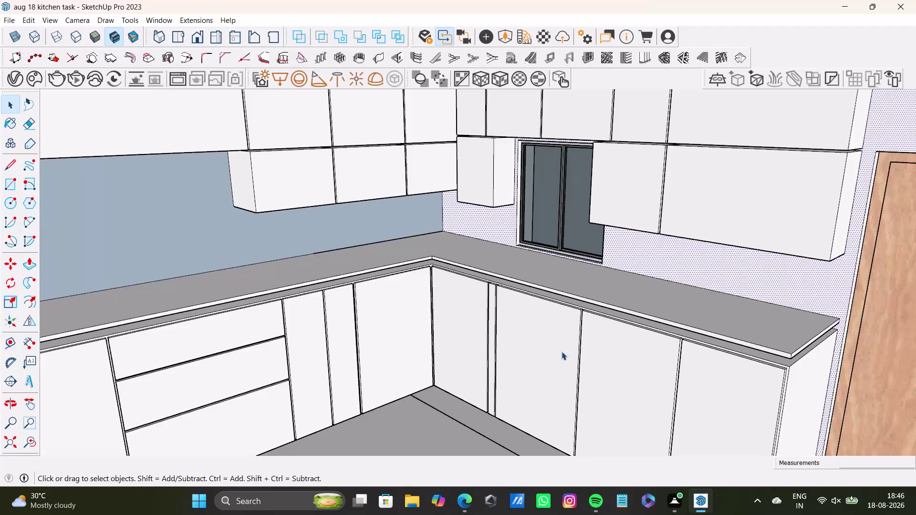
Zoom to fit, then orbit around the L-shaped kitchen to the right counter end near the door.
scroll(down, 3)
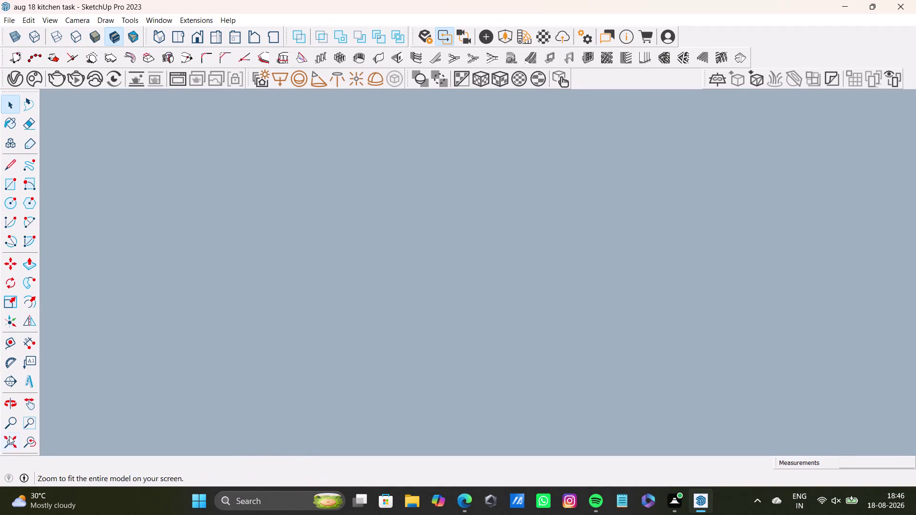
click(7, 438)
scroll(down, 3)
middle_drag(592, 277, 482, 421)
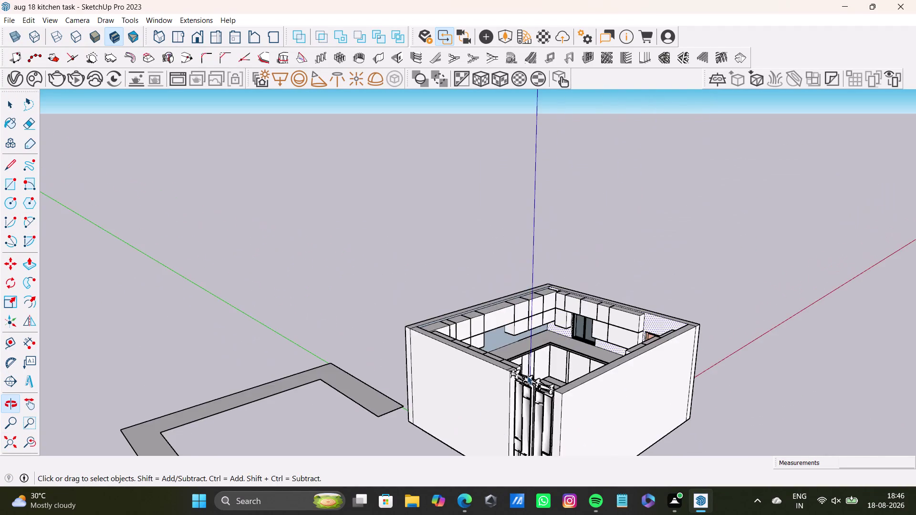
middle_drag(528, 376, 523, 489)
scroll(up, 3)
scroll(down, 3)
scroll(up, 3)
middle_drag(546, 344, 436, 319)
middle_drag(499, 320, 403, 356)
scroll(down, 3)
middle_drag(409, 342, 409, 342)
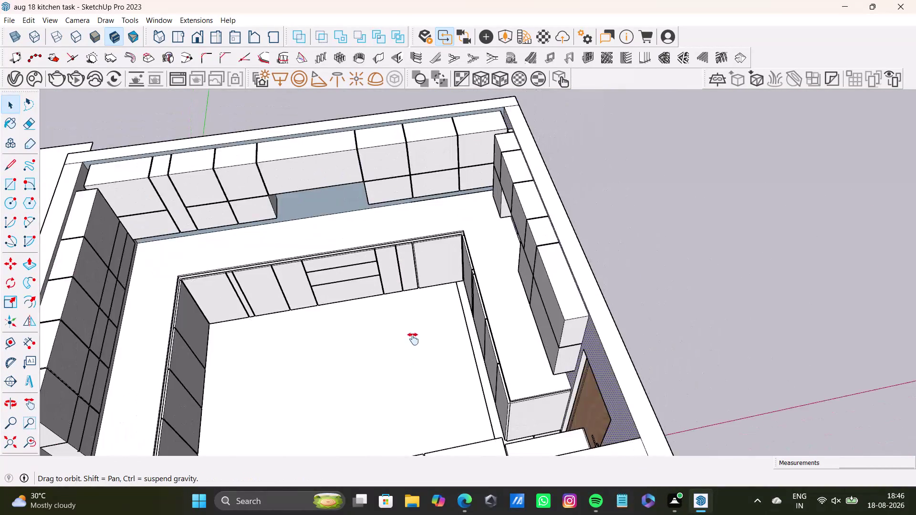
middle_drag(409, 342, 528, 338)
middle_drag(524, 338, 260, 261)
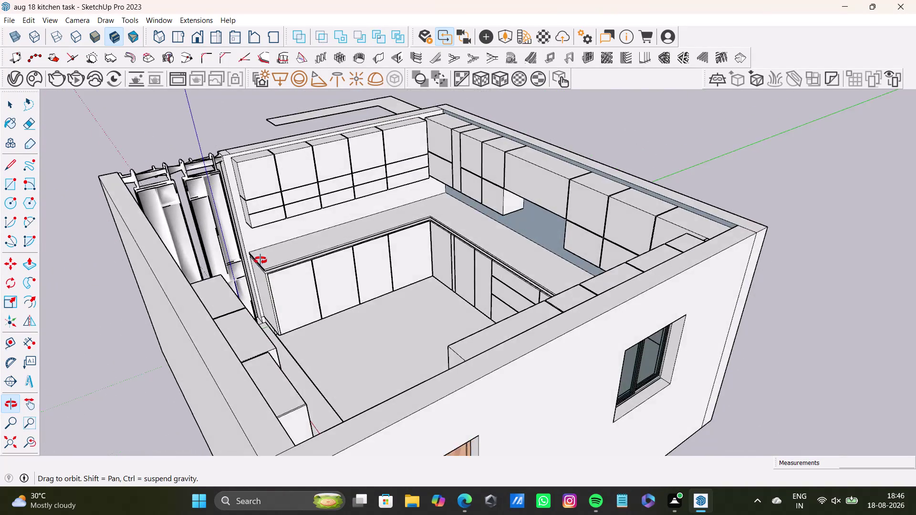
middle_drag(261, 260, 575, 388)
scroll(down, 3)
middle_drag(584, 371, 530, 381)
scroll(up, 3)
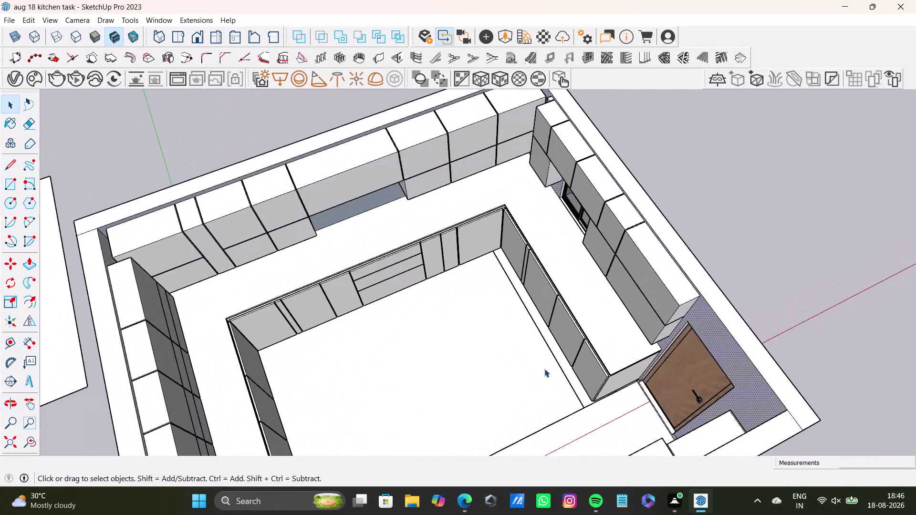
middle_drag(545, 369, 518, 381)
scroll(up, 3)
middle_drag(580, 356, 601, 281)
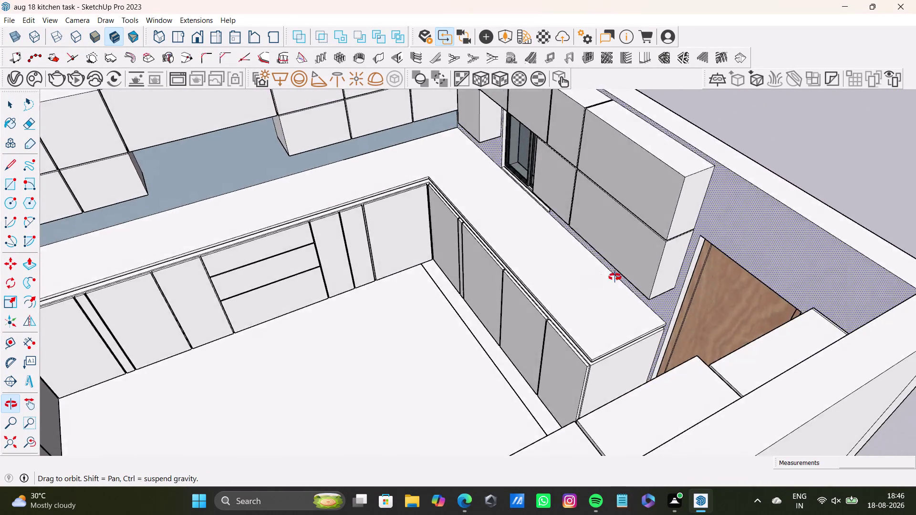
middle_drag(601, 281, 635, 272)
scroll(up, 3)
middle_drag(608, 325, 564, 338)
middle_drag(626, 299, 674, 270)
scroll(up, 3)
Select the right-run countertop slab and move its front corner onto the cabinet's top front corner.
double_click(625, 281)
scroll(up, 3)
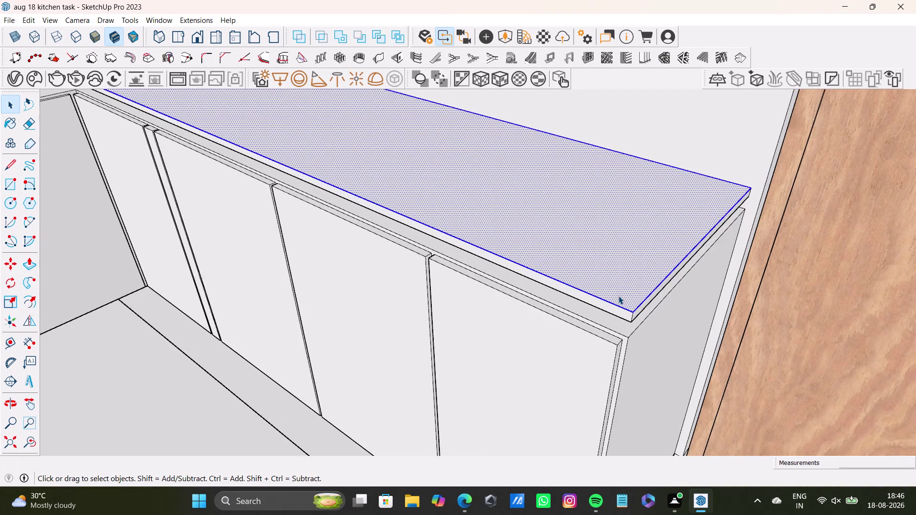
scroll(up, 3)
middle_drag(614, 298, 621, 254)
scroll(up, 3)
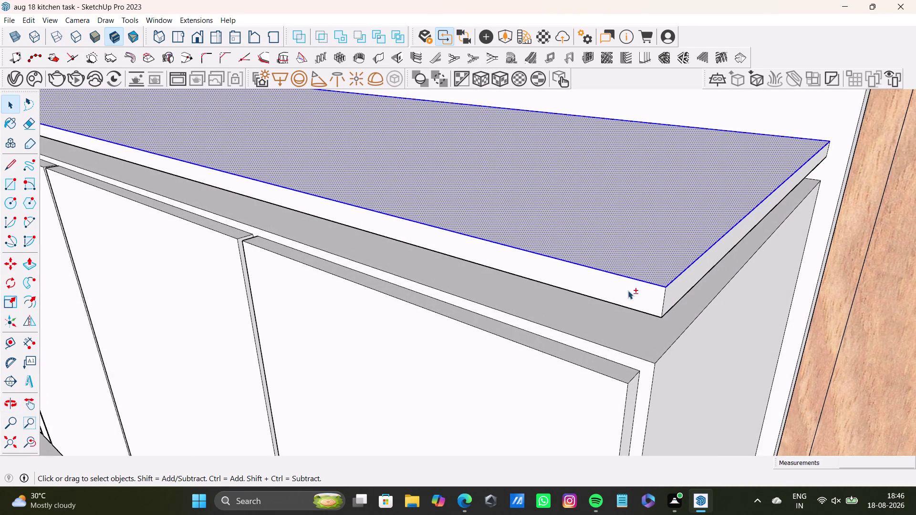
double_click(628, 291)
double_click(677, 286)
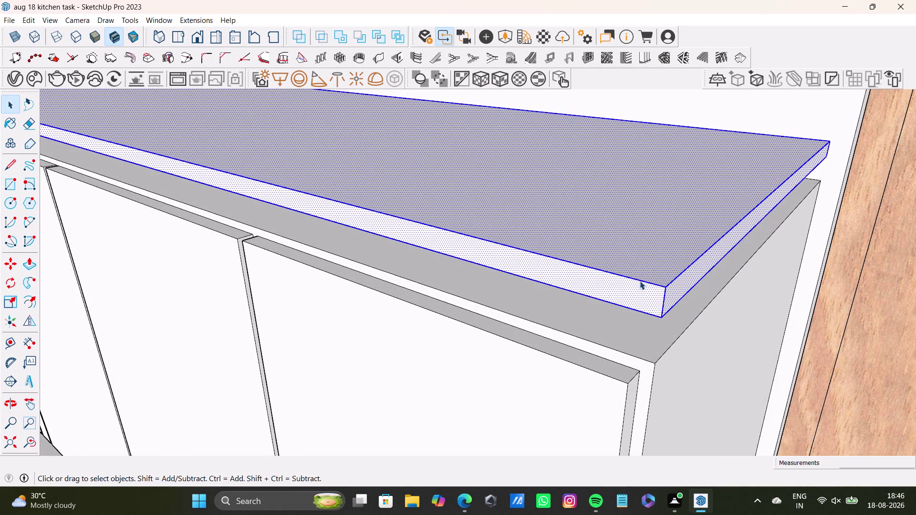
key(m)
click(832, 159)
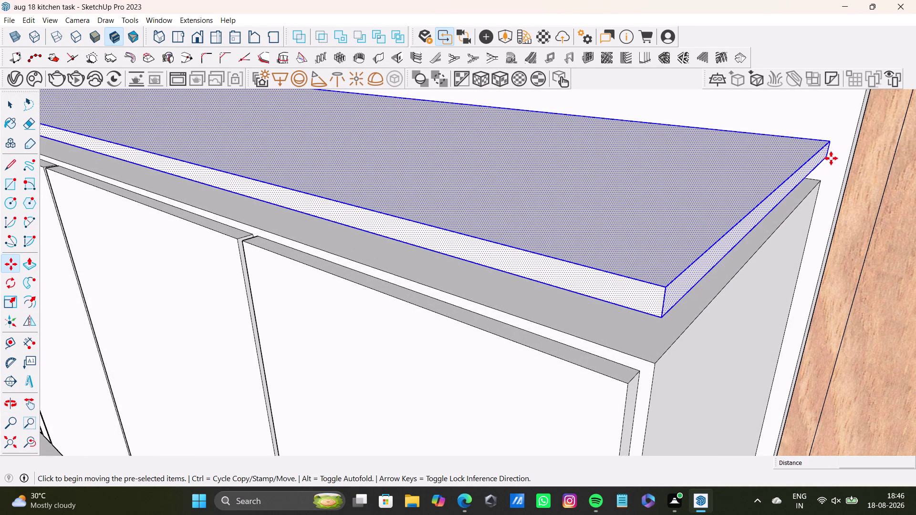
click(662, 317)
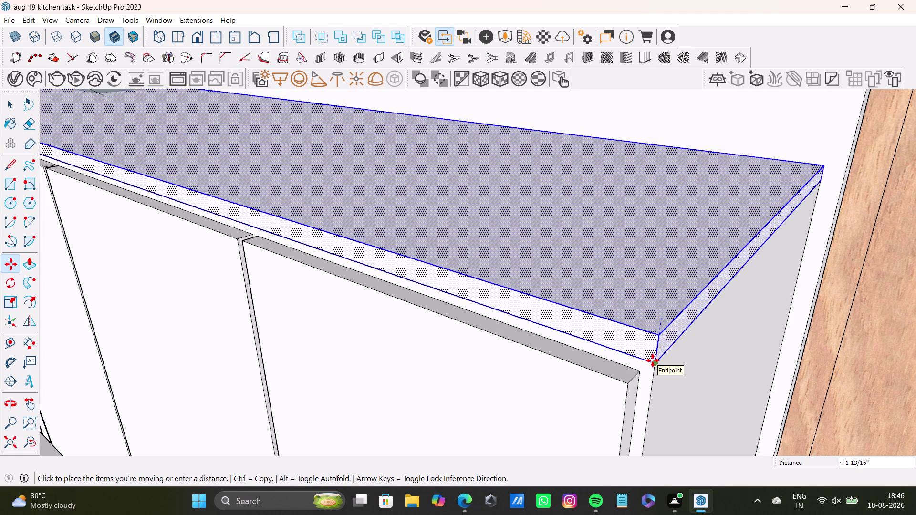
click(653, 361)
Orbit back to a kitchen overview to check alignment, then undo three times and return to Select.
scroll(down, 3)
middle_drag(336, 240, 643, 386)
scroll(down, 3)
middle_drag(265, 237, 517, 466)
scroll(down, 3)
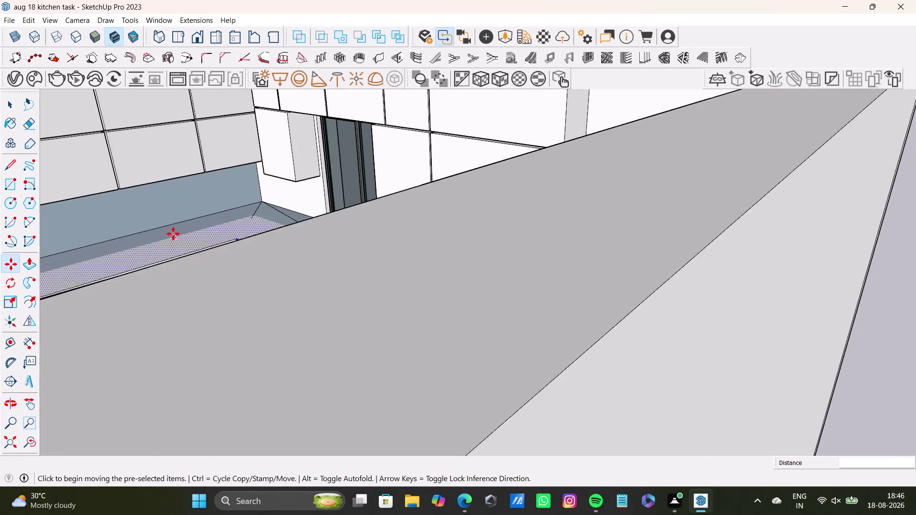
scroll(down, 3)
middle_drag(193, 234, 540, 397)
middle_drag(497, 402, 309, 492)
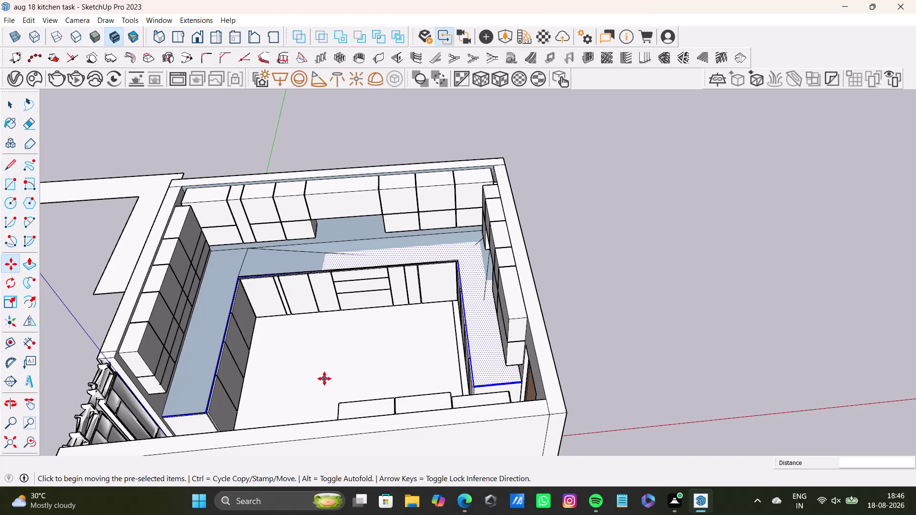
key(ctrl+z)
key(ctrl+z)
key(ctrl+z)
key(space)
scroll(down, 3)
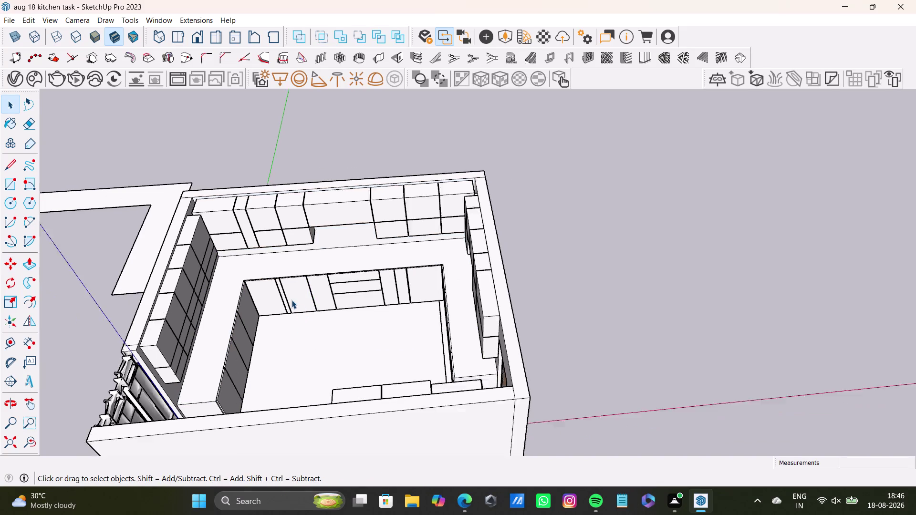
scroll(down, 3)
middle_drag(293, 300, 417, 338)
scroll(up, 3)
middle_drag(406, 307, 316, 261)
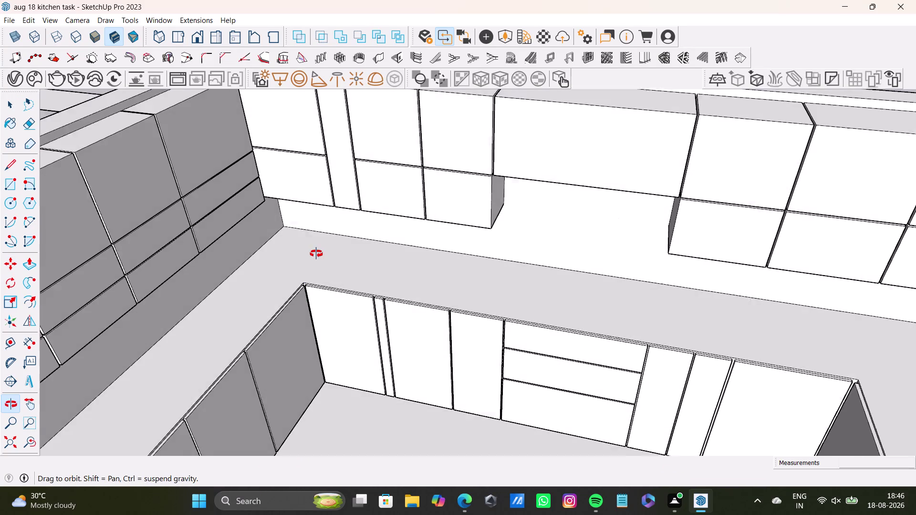
middle_drag(316, 261, 316, 250)
click(5, 185)
scroll(up, 3)
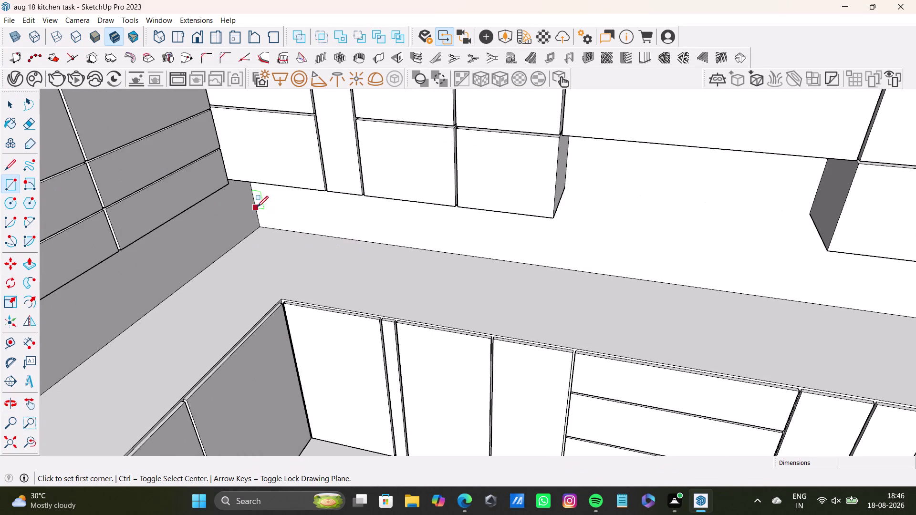
click(258, 207)
scroll(down, 3)
middle_drag(857, 315, 631, 294)
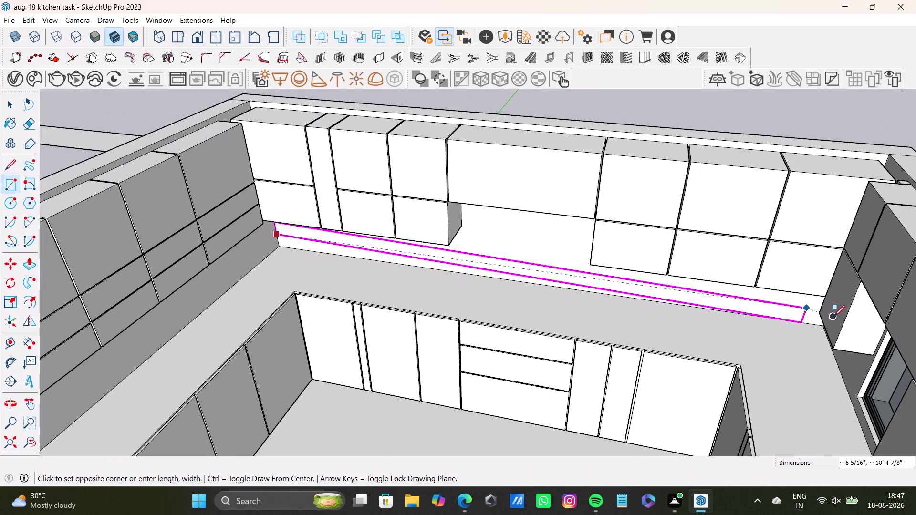
middle_drag(806, 330, 833, 265)
scroll(up, 3)
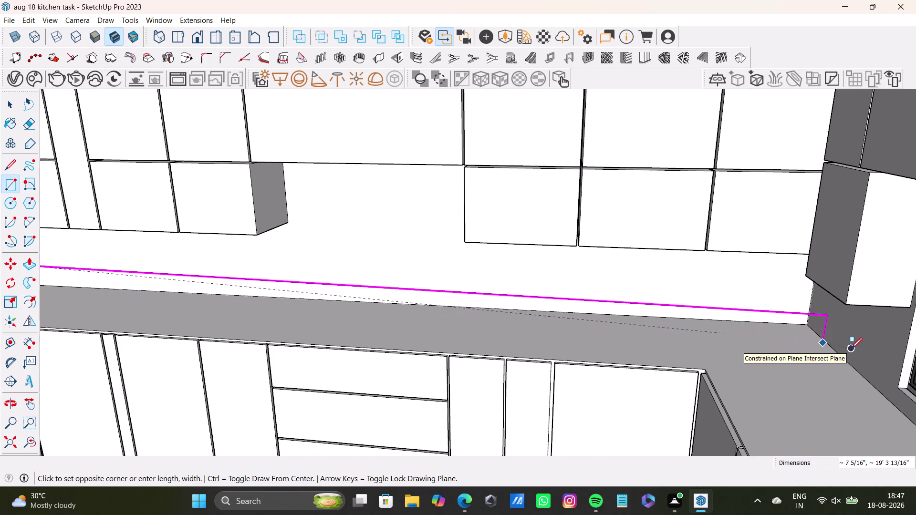
key(Up)
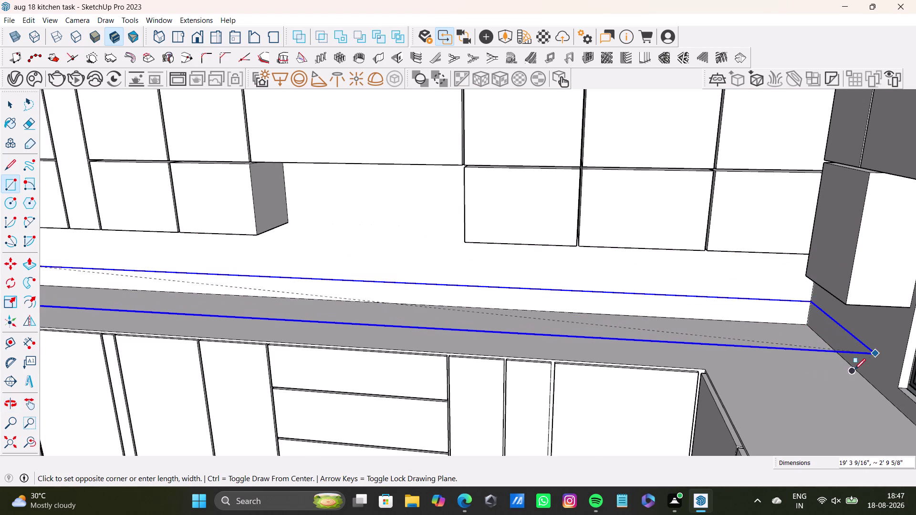
click(863, 370)
scroll(down, 3)
middle_drag(630, 338, 641, 349)
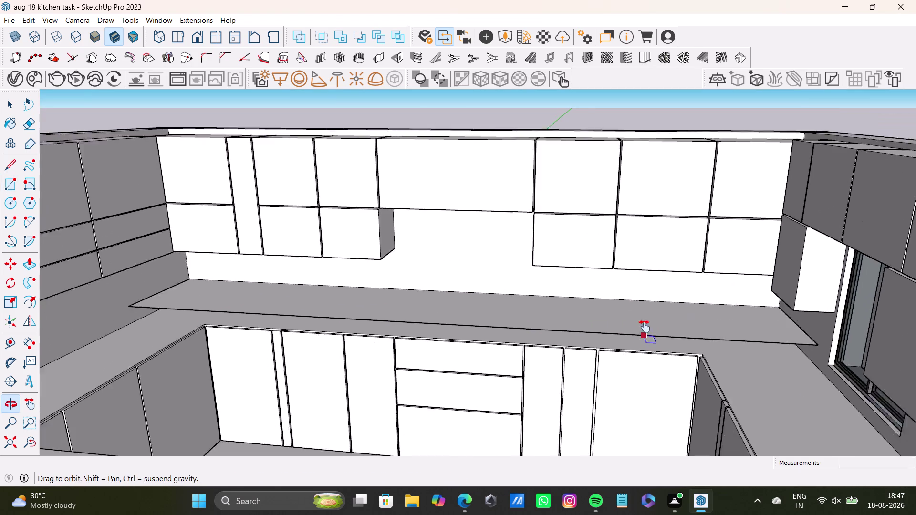
middle_drag(641, 350, 649, 306)
middle_drag(651, 298, 652, 386)
click(32, 442)
middle_drag(429, 266, 431, 345)
key(space)
click(466, 310)
scroll(up, 3)
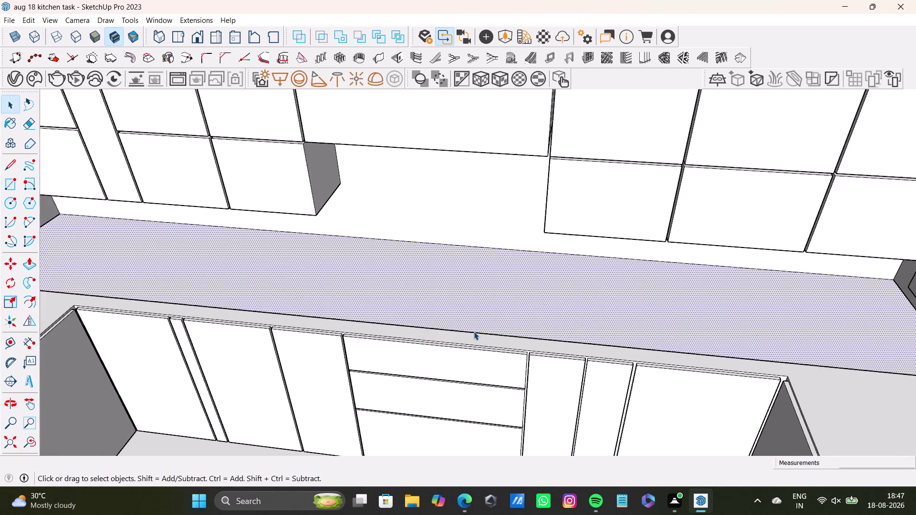
Push/Pull the rear countertop face up to give the slab thickness.
middle_drag(473, 331, 521, 199)
key(p)
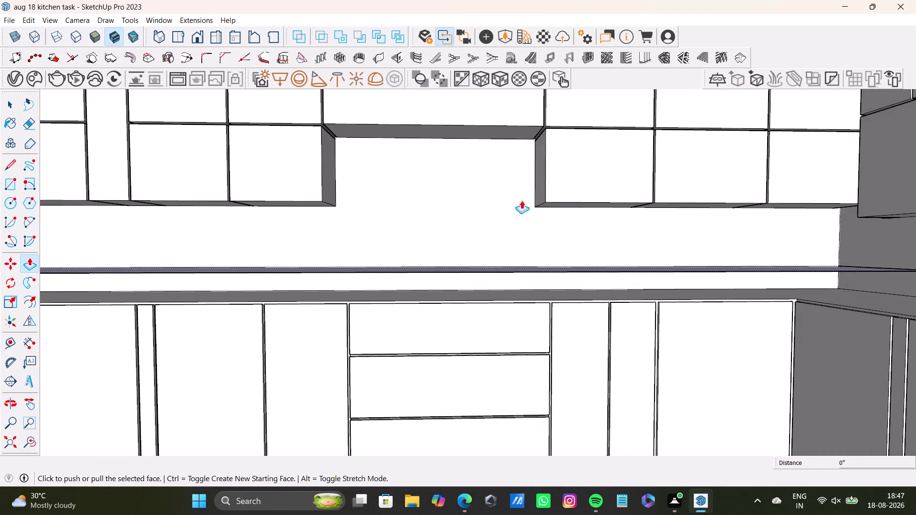
key(p)
drag(541, 270, 541, 272)
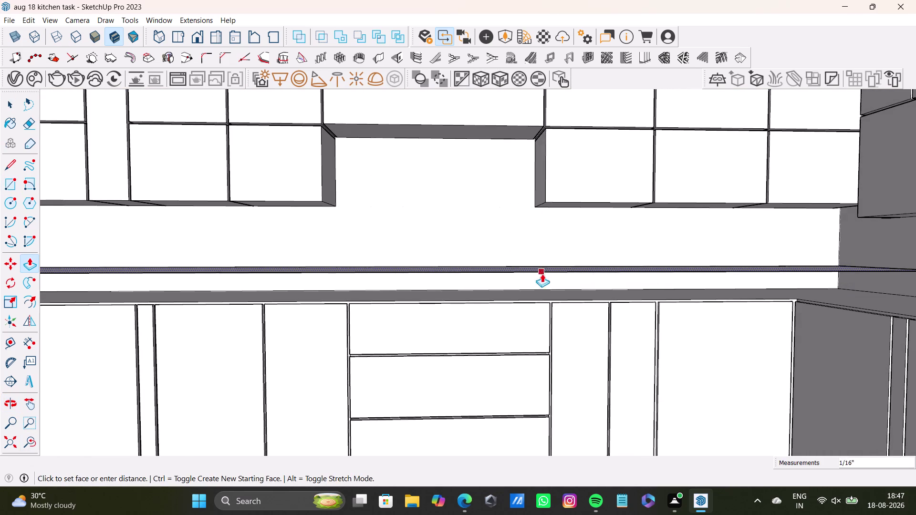
drag(541, 273, 541, 282)
scroll(down, 3)
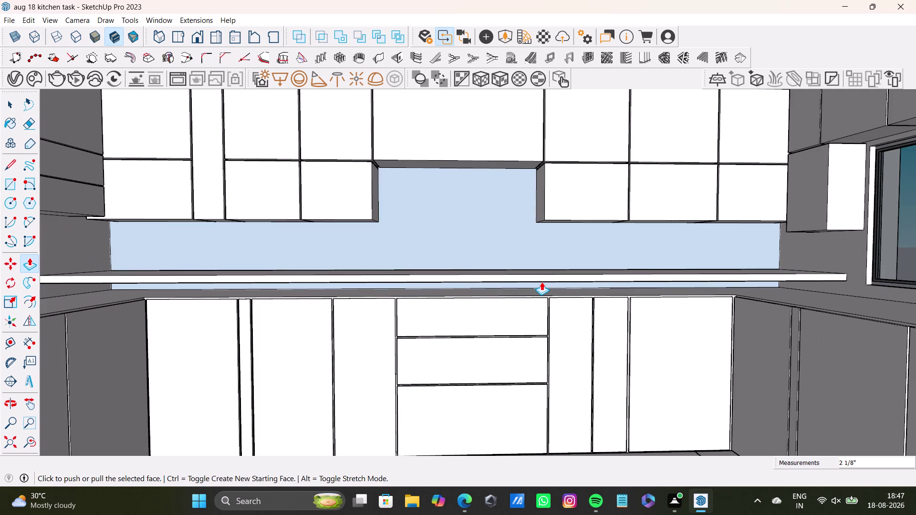
middle_drag(542, 285, 538, 368)
scroll(up, 3)
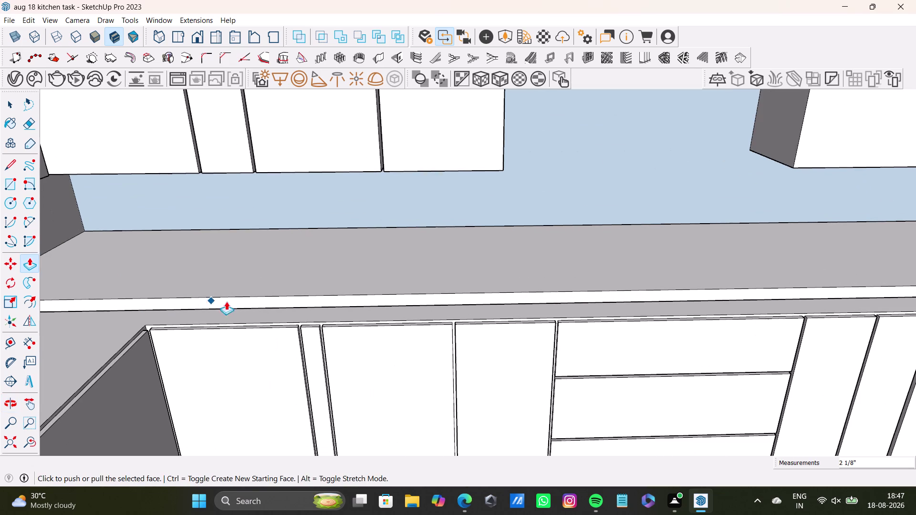
Select the slab's top and front edge faces and move them 2 1/8 inches.
key(space)
click(99, 234)
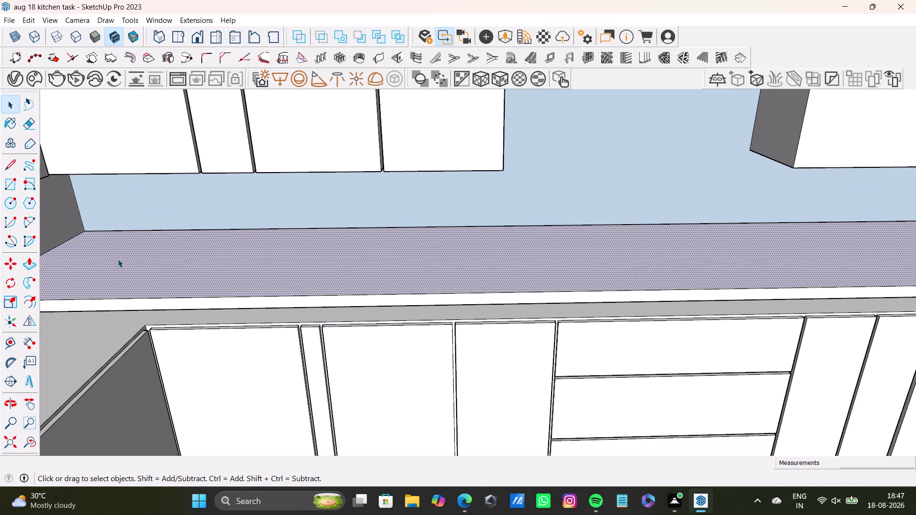
triple_click(121, 261)
double_click(187, 308)
double_click(191, 305)
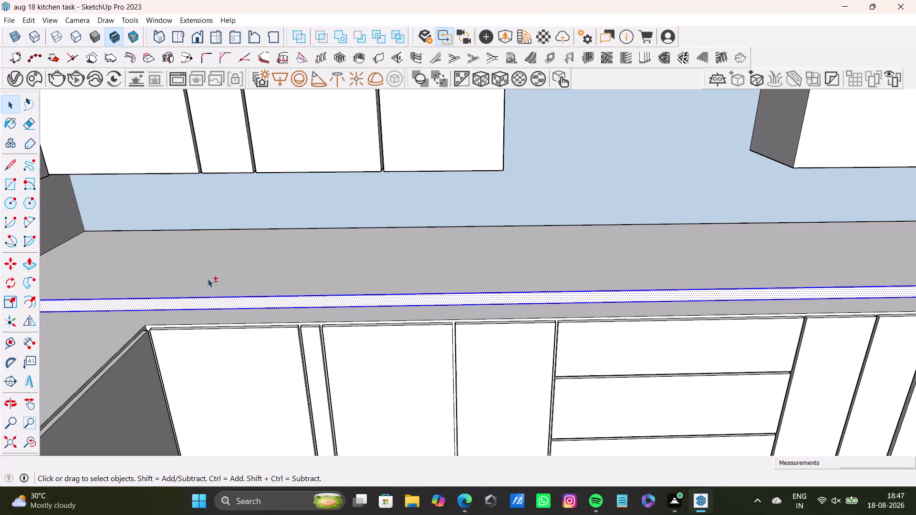
double_click(207, 278)
key(m)
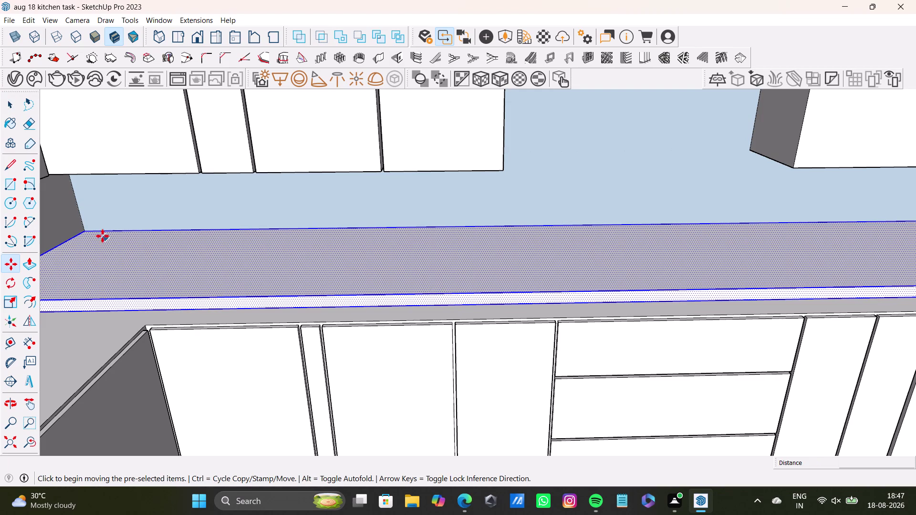
click(84, 228)
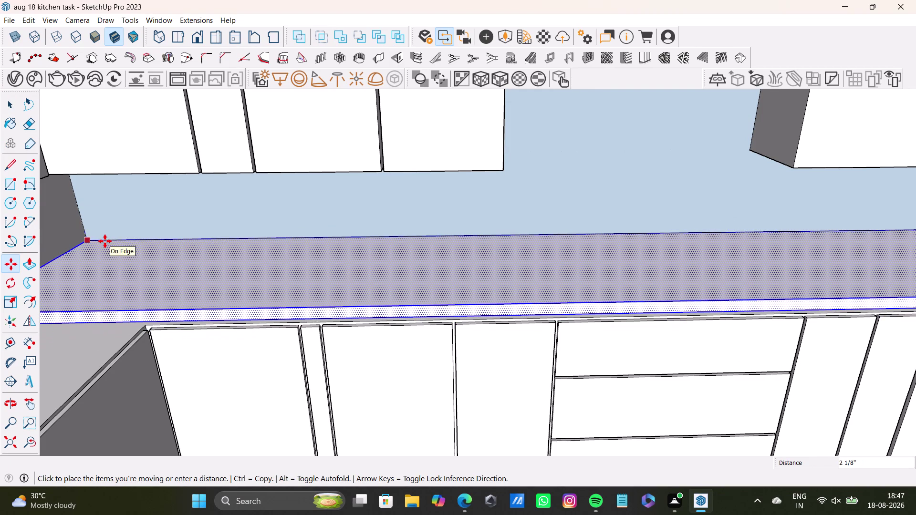
click(104, 244)
key(space)
scroll(down, 3)
middle_drag(337, 303, 344, 346)
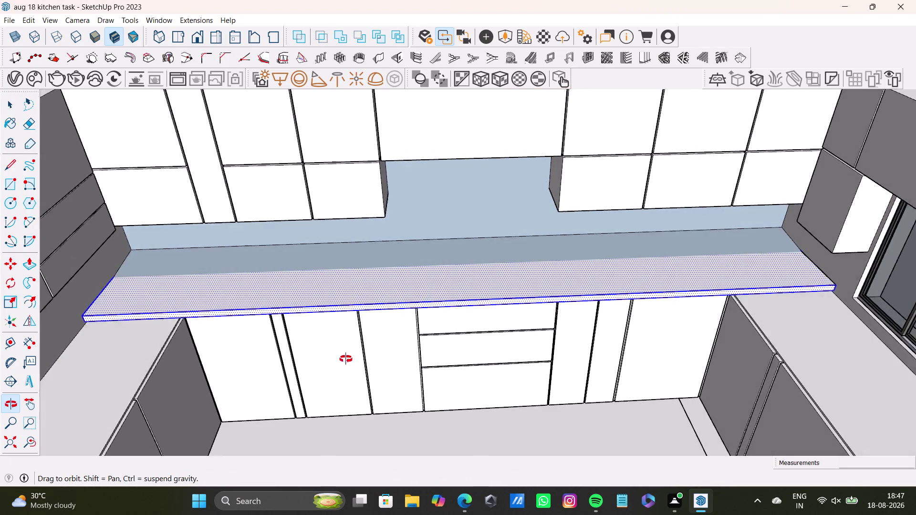
Undo twice, then move the rear countertop slab forward by its right corner, locking direction with arrow keys.
middle_drag(344, 346, 347, 371)
key(ctrl+z)
key(ctrl+z)
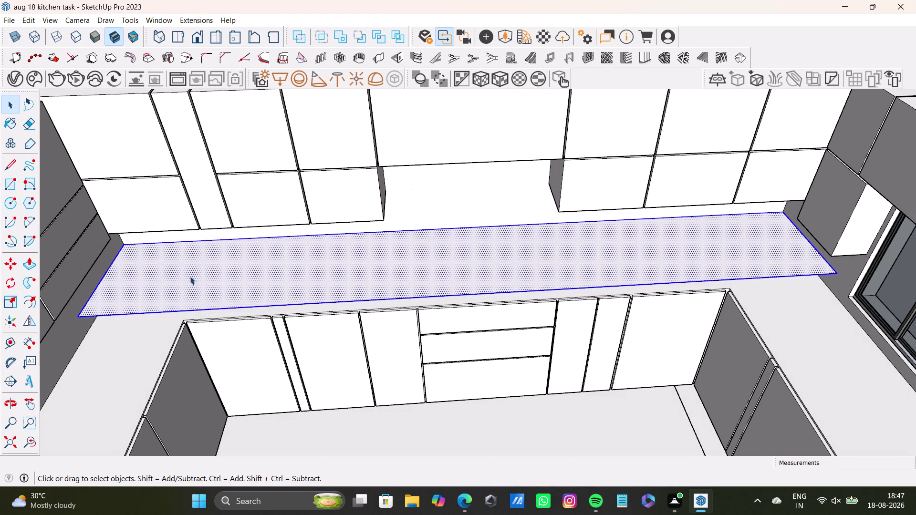
double_click(200, 279)
key(m)
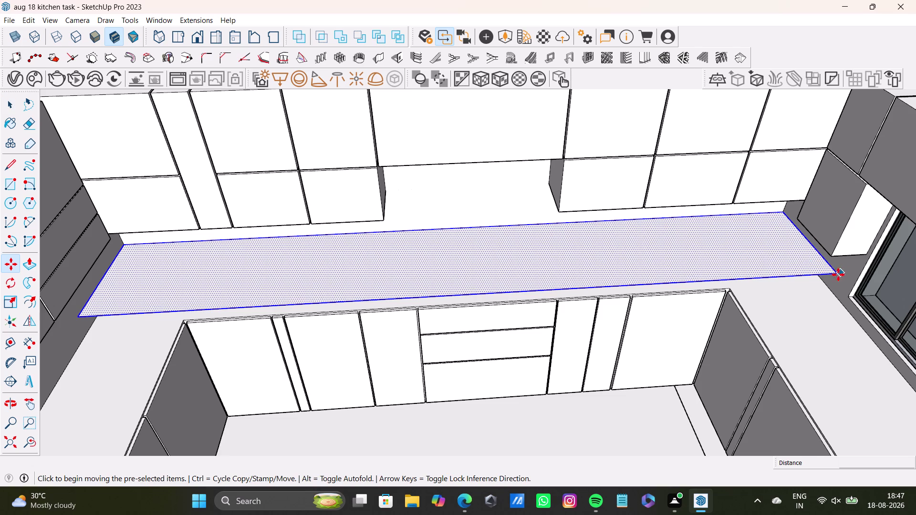
click(837, 276)
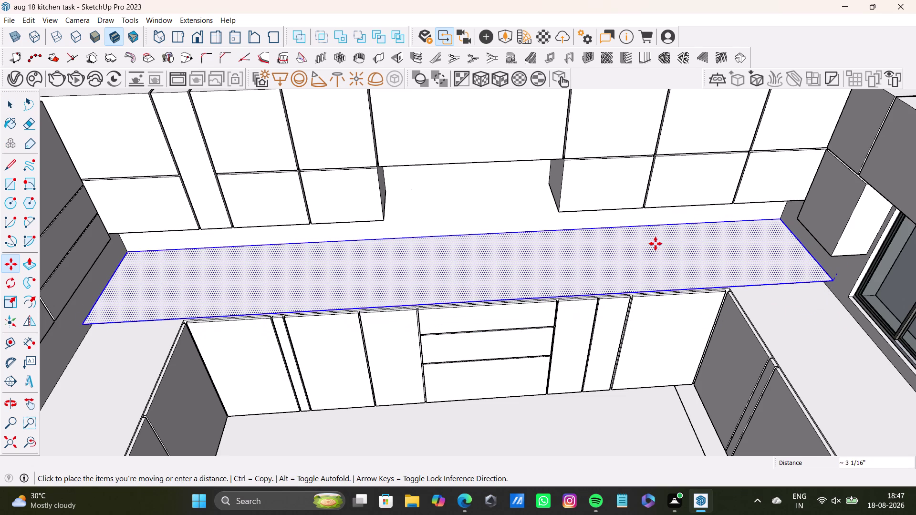
key(Right)
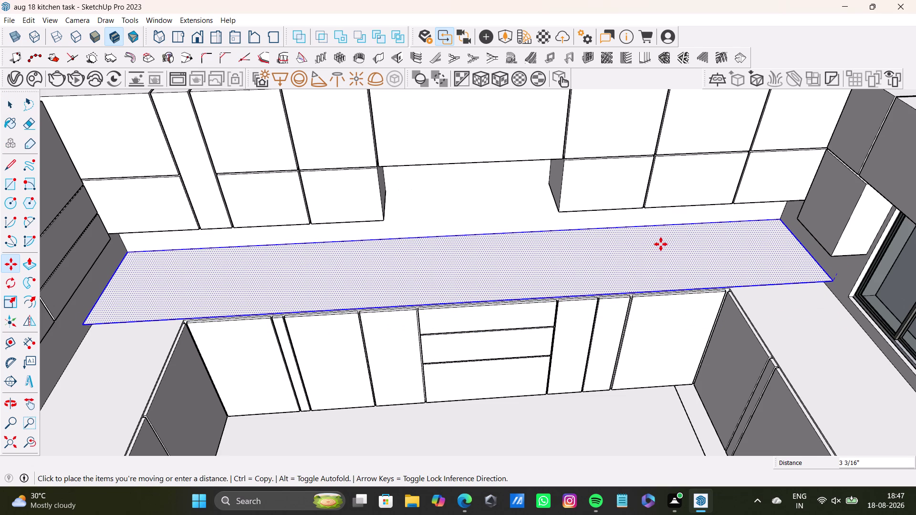
key(Left)
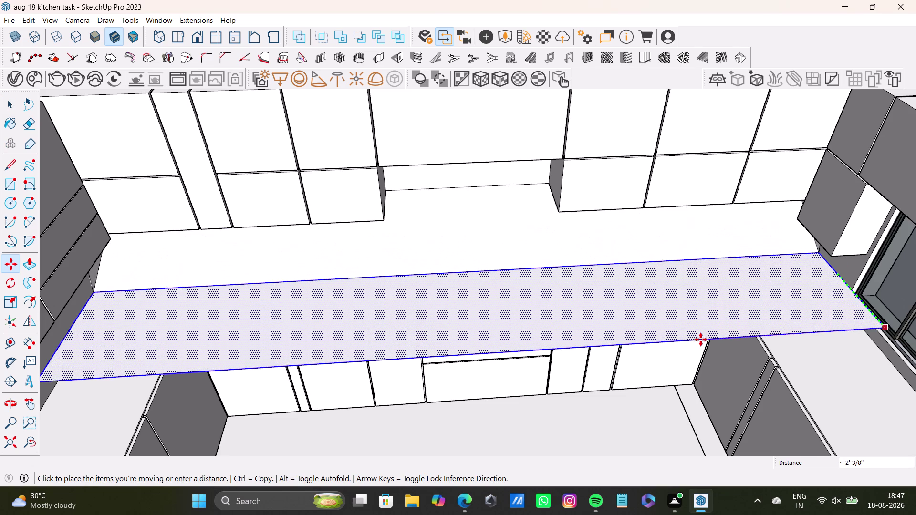
key(space)
key(ctrl+z)
scroll(down, 3)
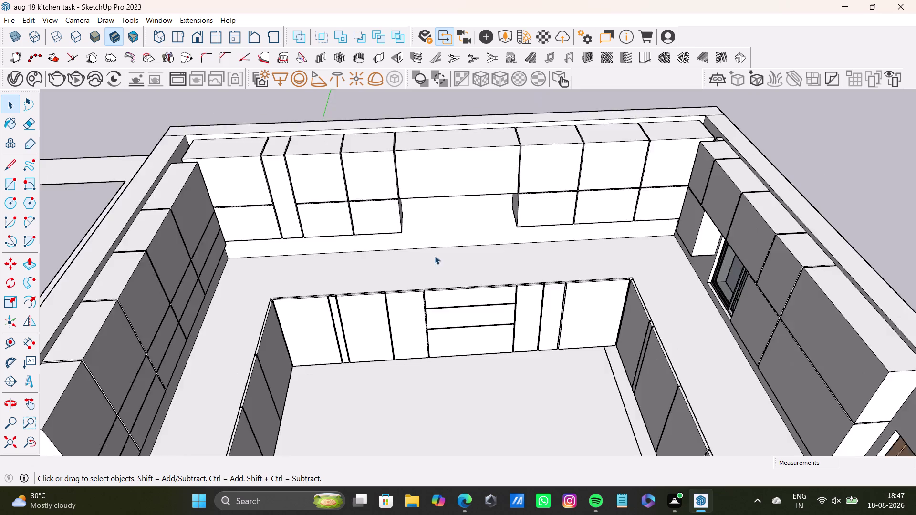
scroll(down, 3)
middle_drag(451, 267, 533, 224)
middle_drag(551, 268, 391, 341)
scroll(up, 3)
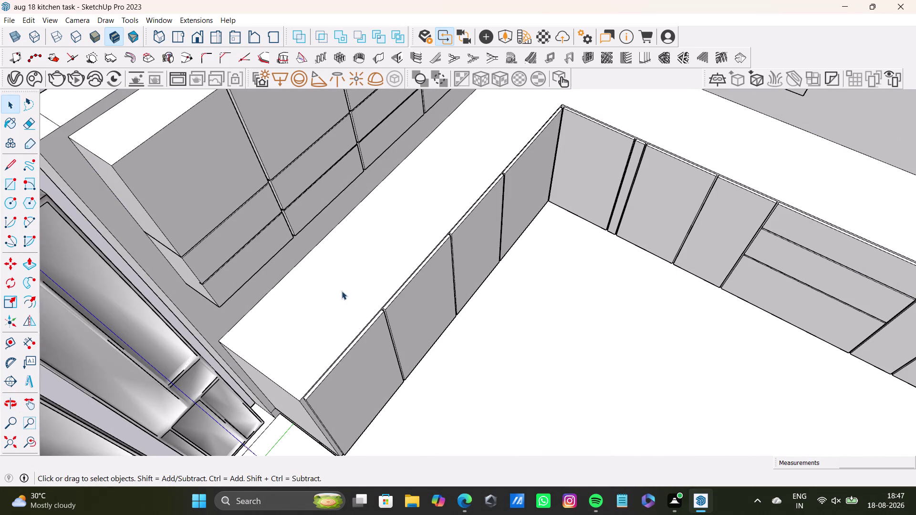
scroll(down, 3)
middle_drag(399, 305, 582, 307)
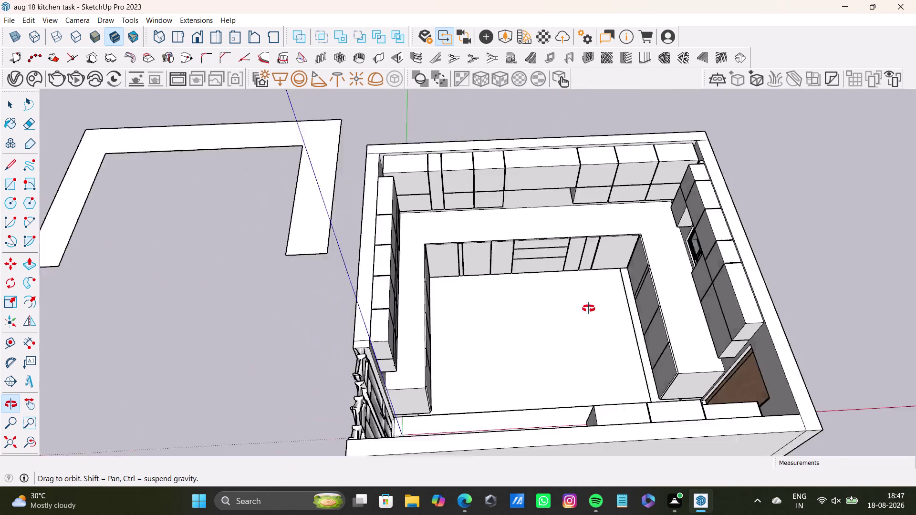
middle_drag(581, 307, 707, 217)
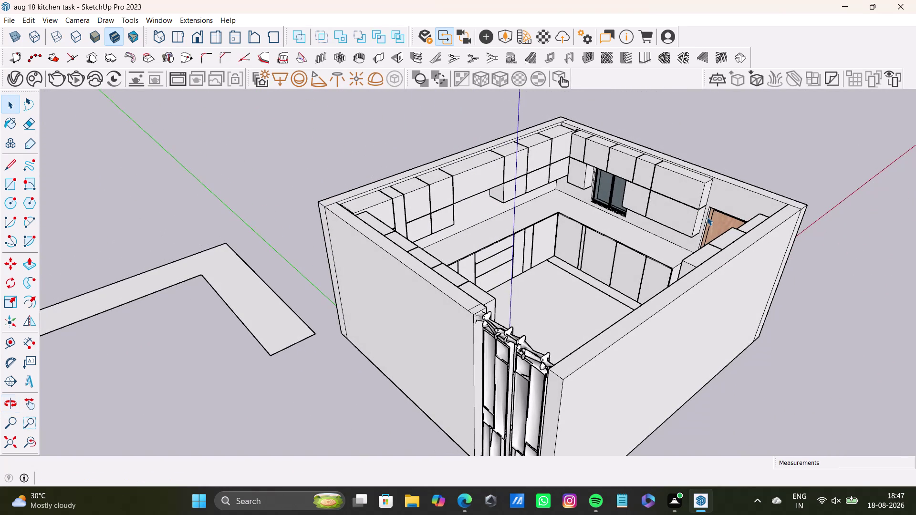